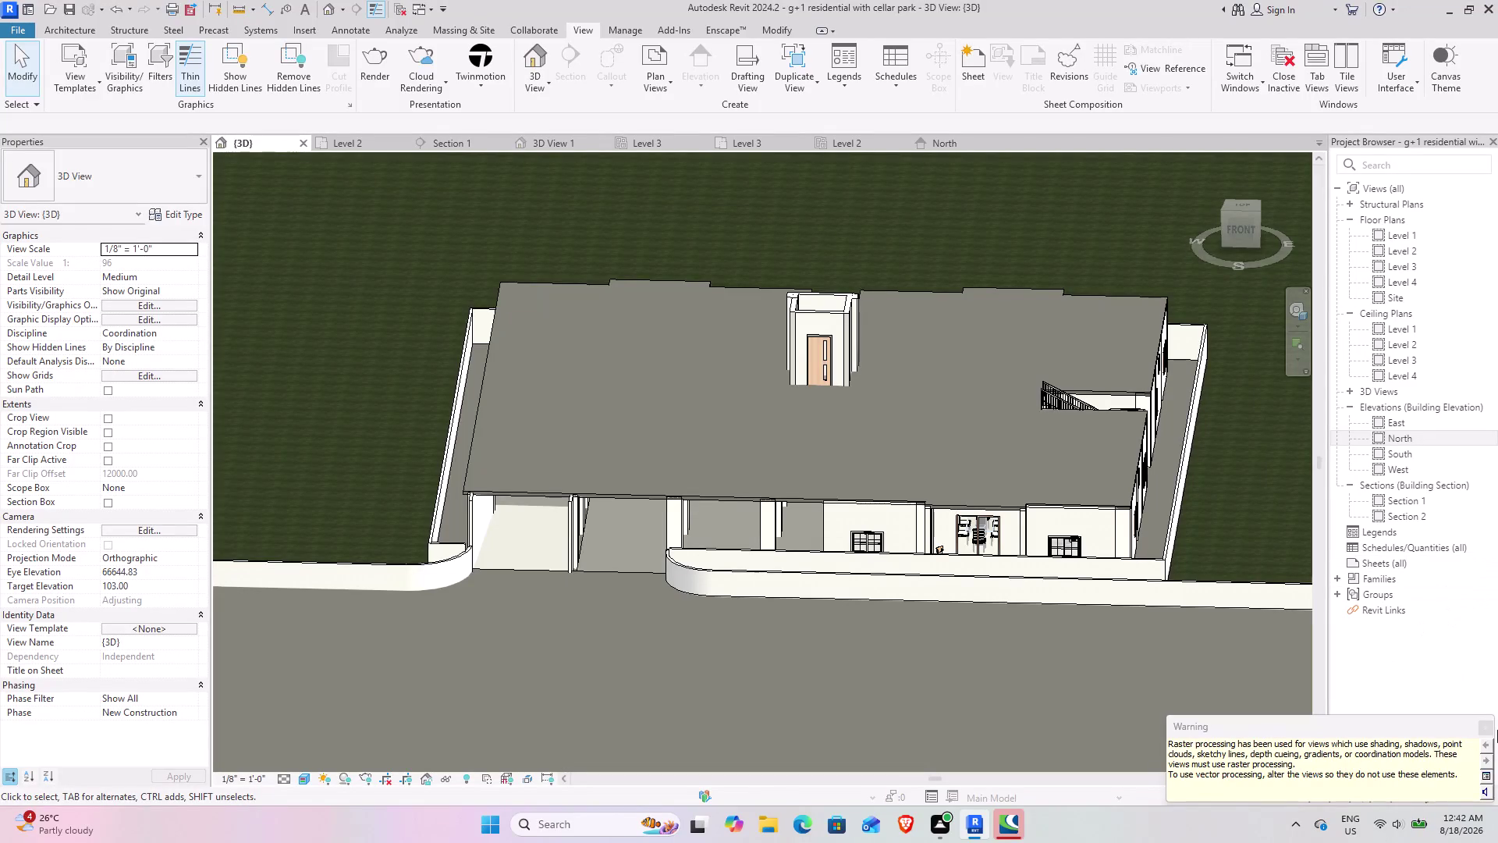
Dismiss the raster processing warning by clicking empty space in the 3D view.
click(1479, 723)
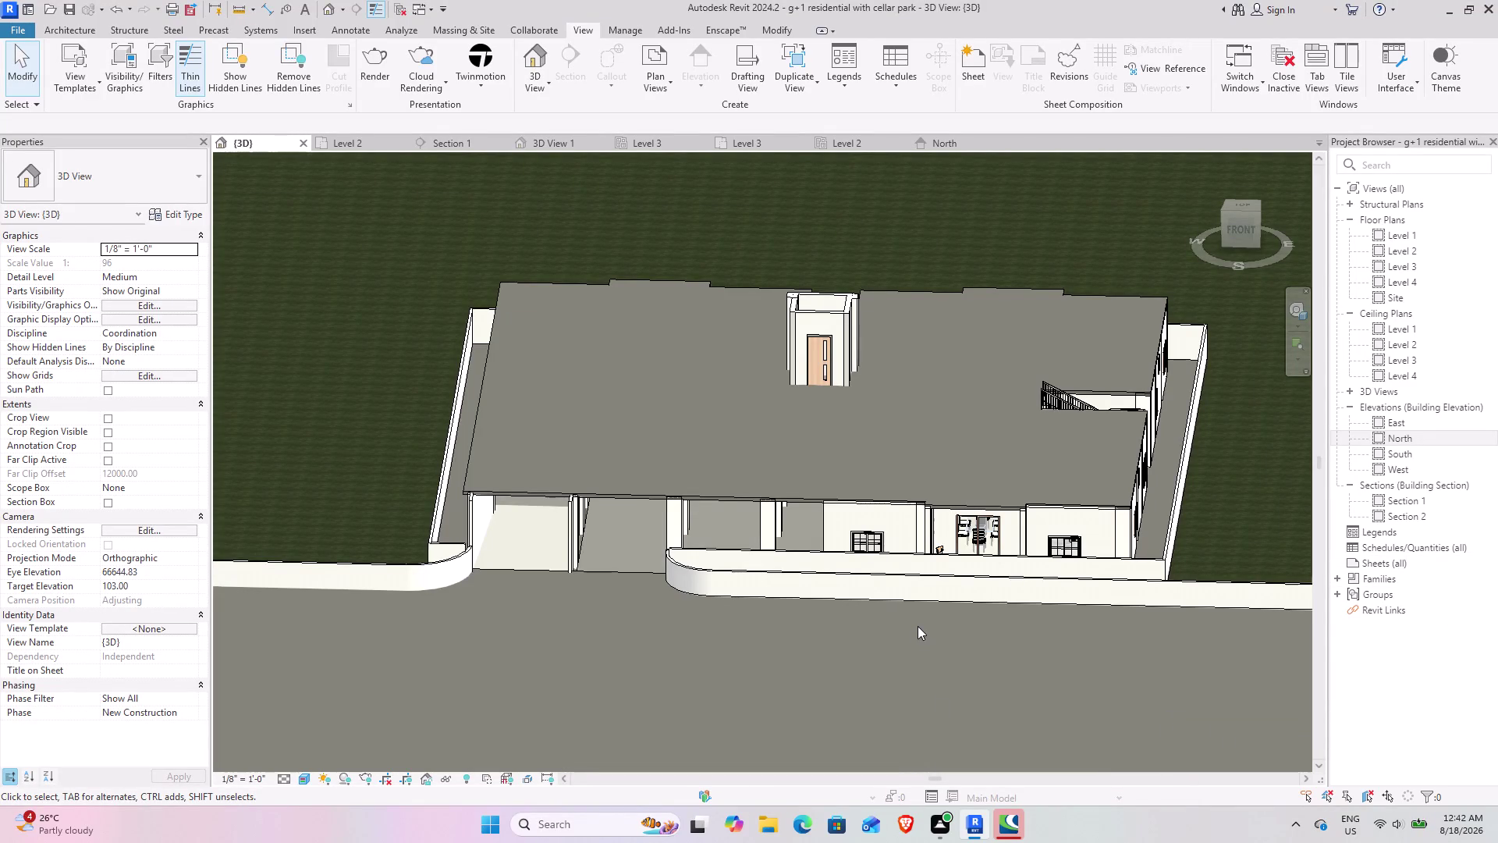